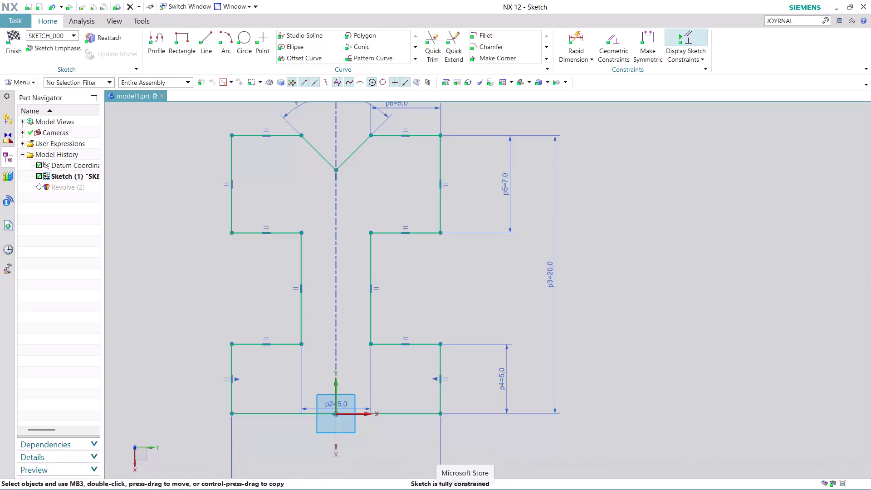
Finish the profile sketch and orbit the revolved grooved wheel to inspect its shape.
click(12, 52)
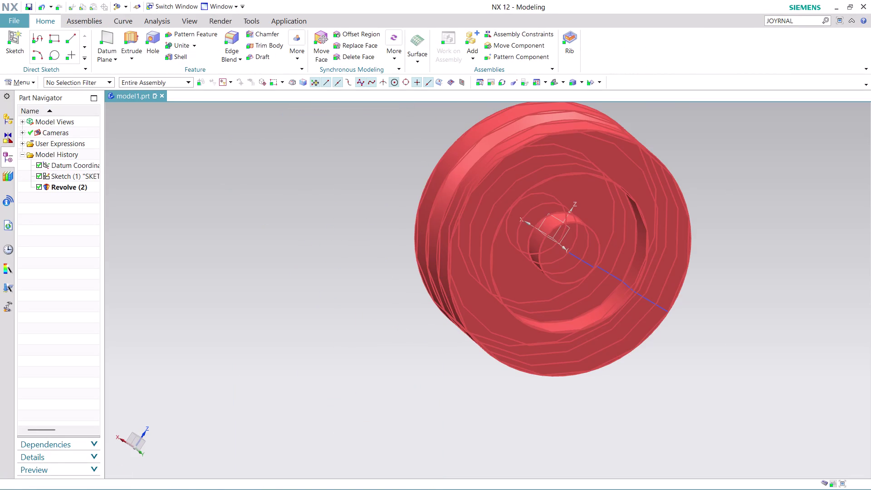
middle_drag(520, 408, 494, 383)
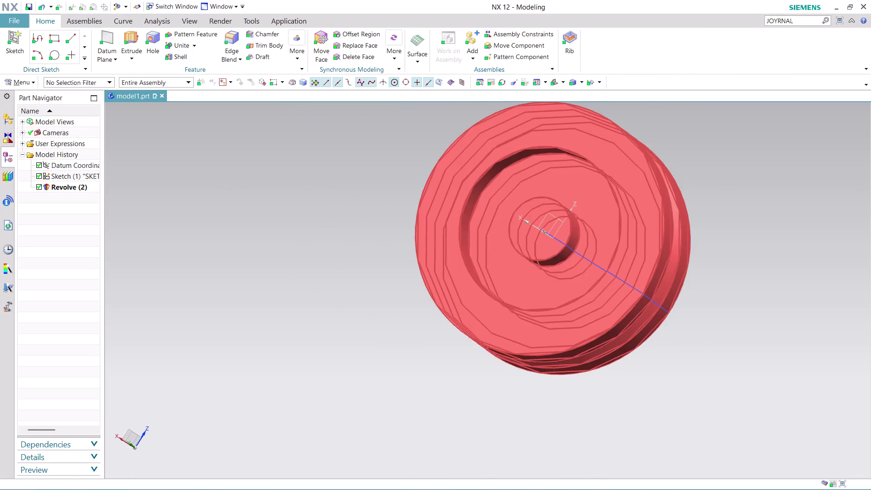
scroll(up, 3)
scroll(down, 3)
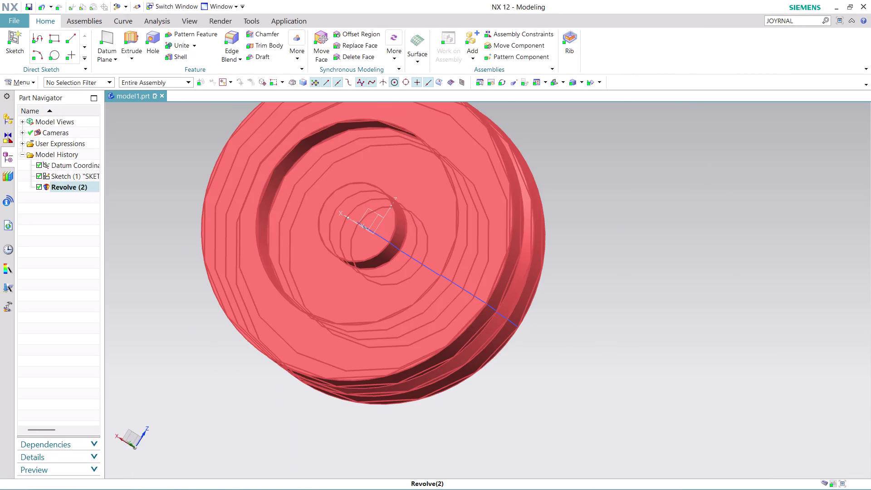
click(154, 22)
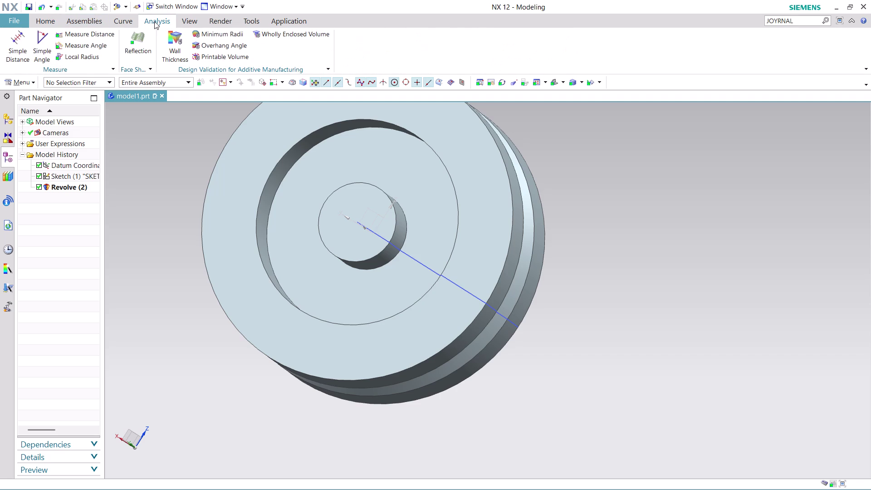
Measure 13 mm from the wheel centre to the inner ring edge, then orbit the wheel.
click(108, 35)
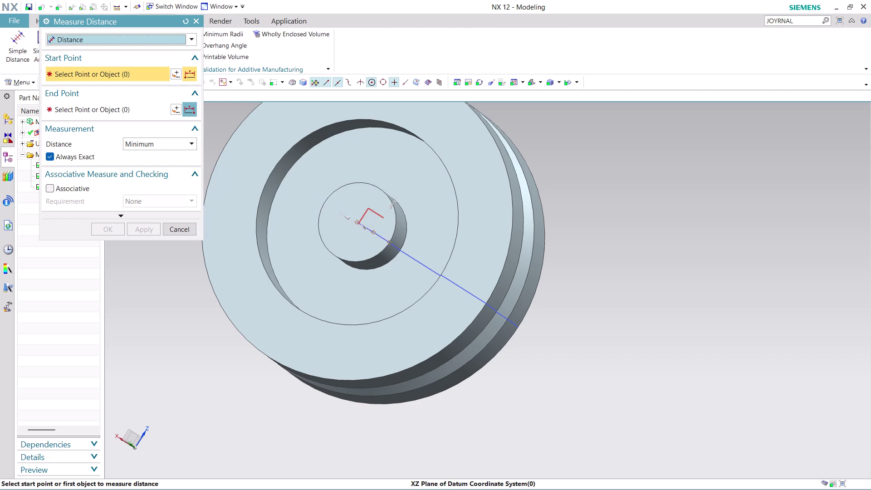
click(287, 299)
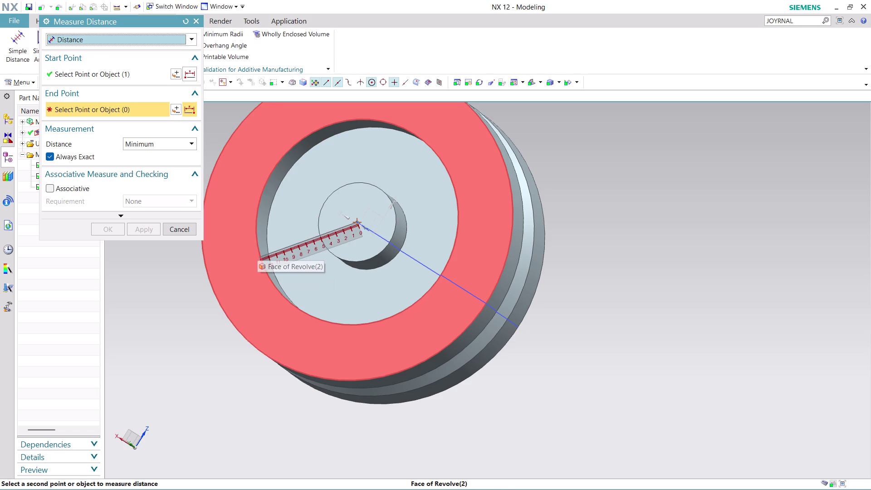
click(257, 242)
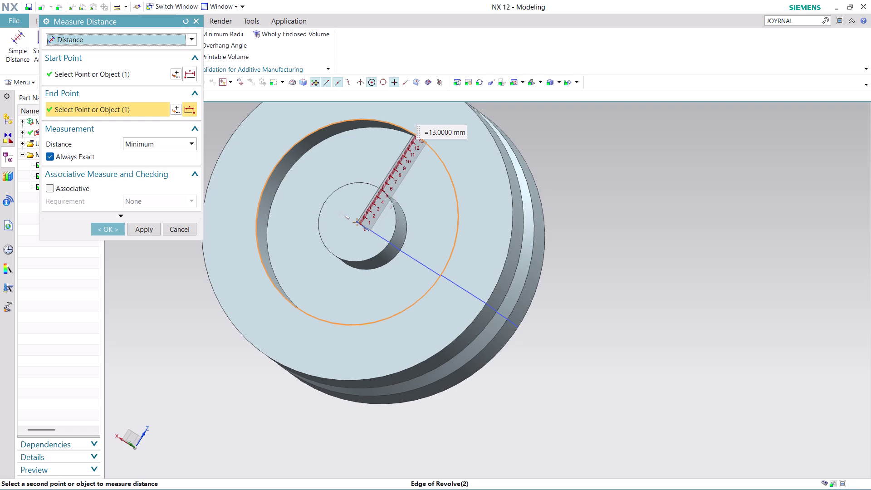
click(110, 232)
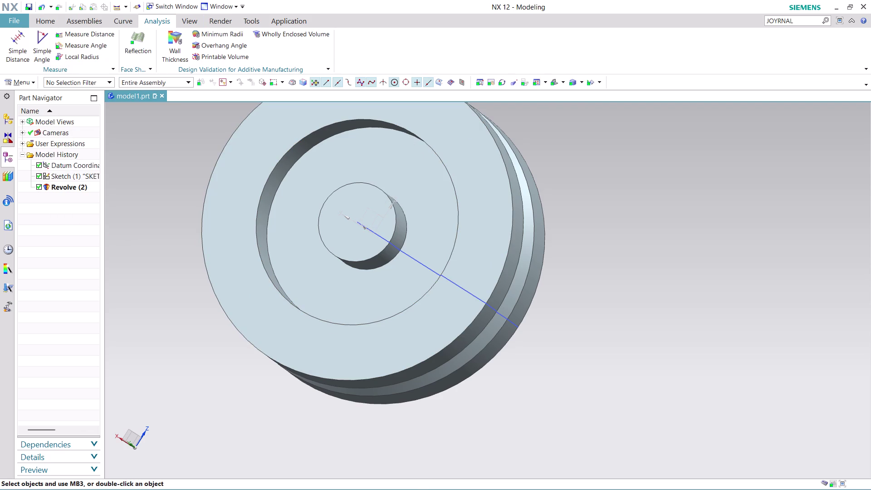
scroll(down, 3)
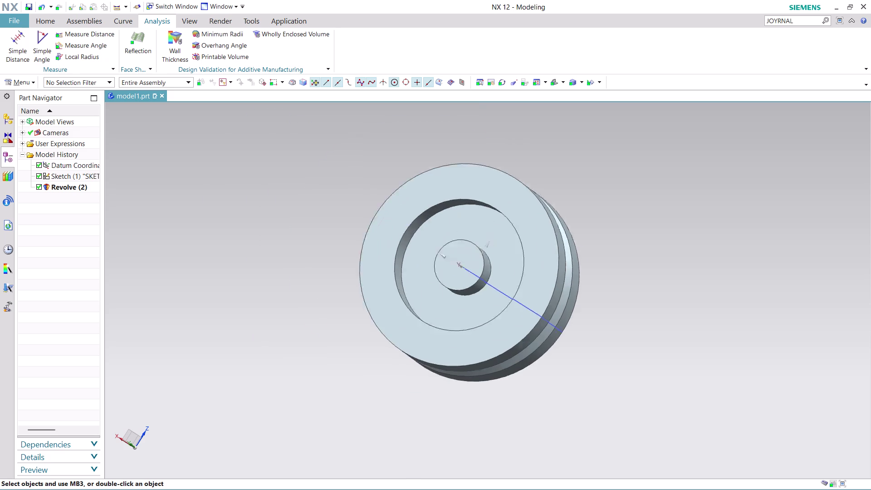
scroll(down, 3)
middle_drag(635, 333, 561, 284)
middle_drag(559, 282, 537, 266)
scroll(up, 3)
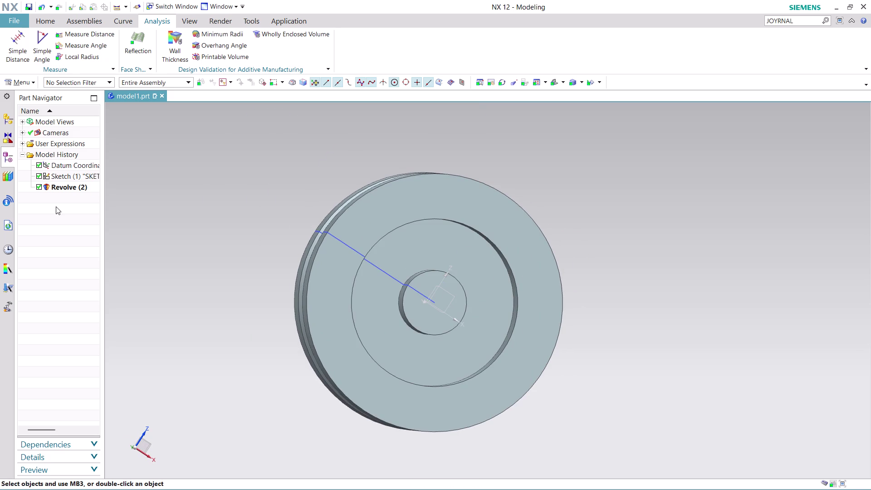
click(44, 15)
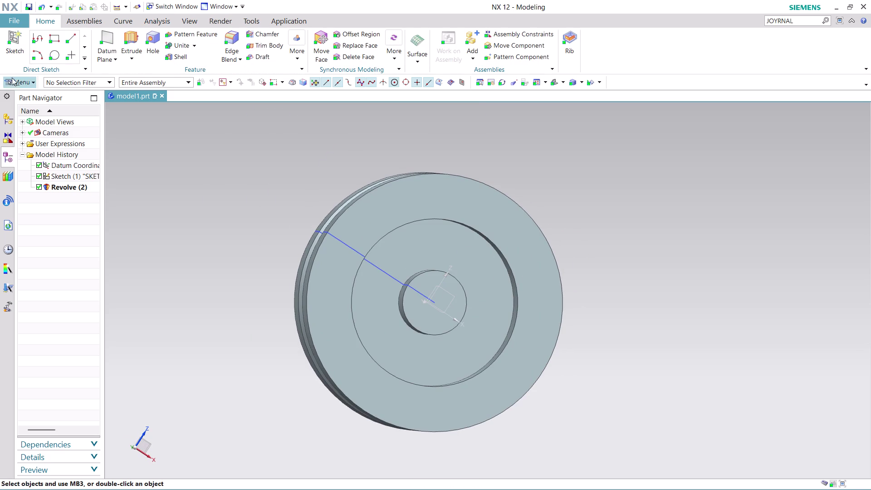
Create a sketch on the YC plane with a horizontal reference and origin at 0,0,0.
click(22, 81)
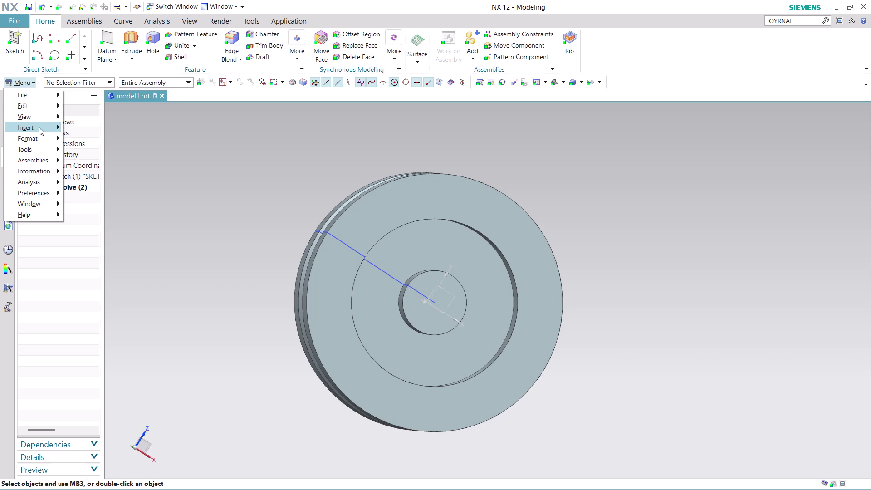
click(107, 142)
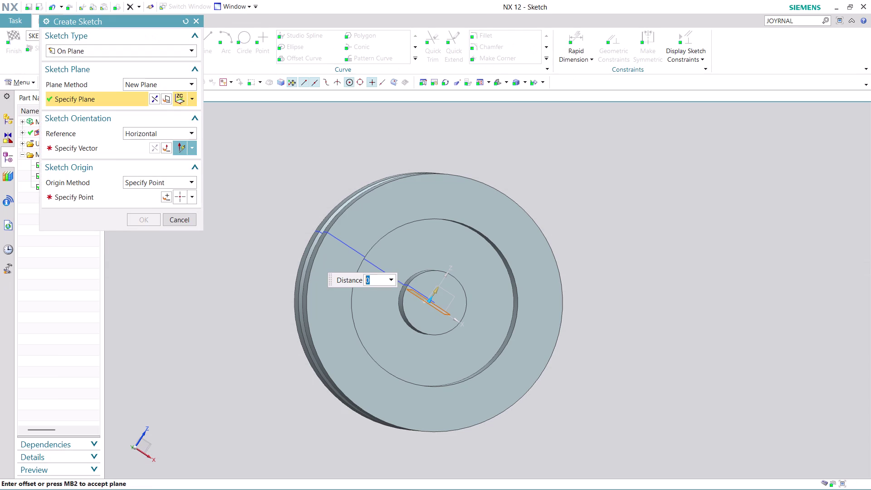
click(191, 98)
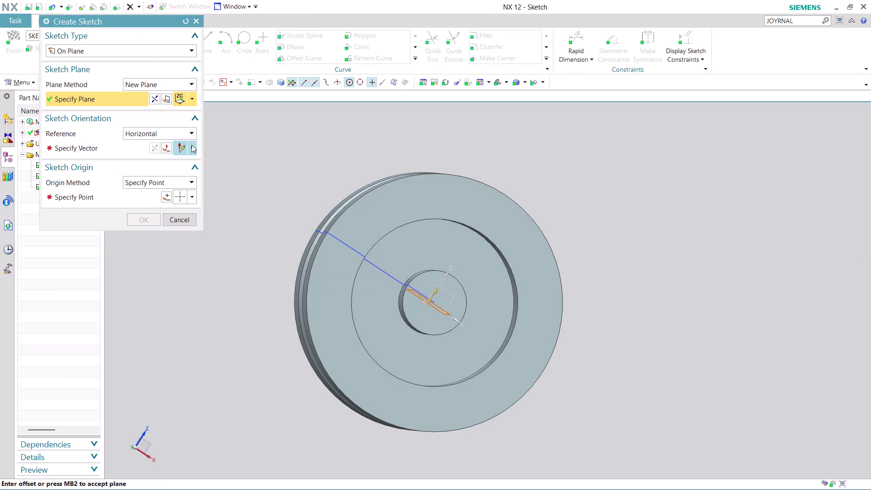
click(192, 98)
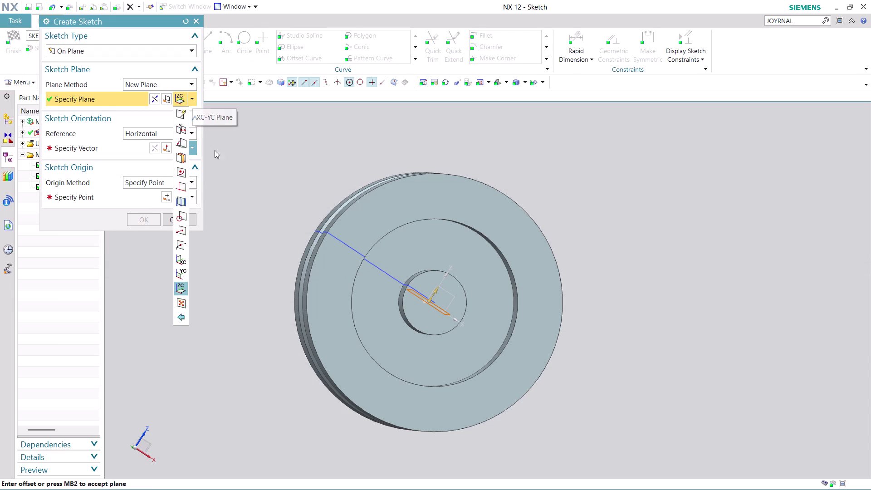
click(176, 275)
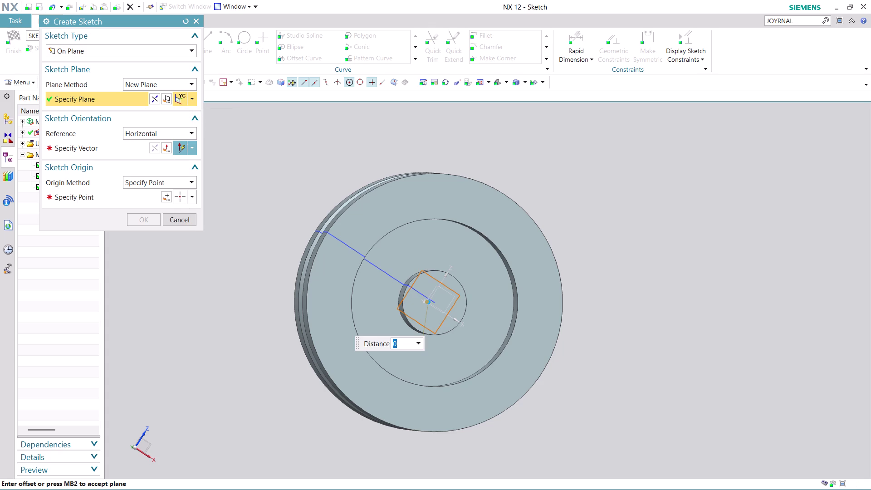
click(124, 153)
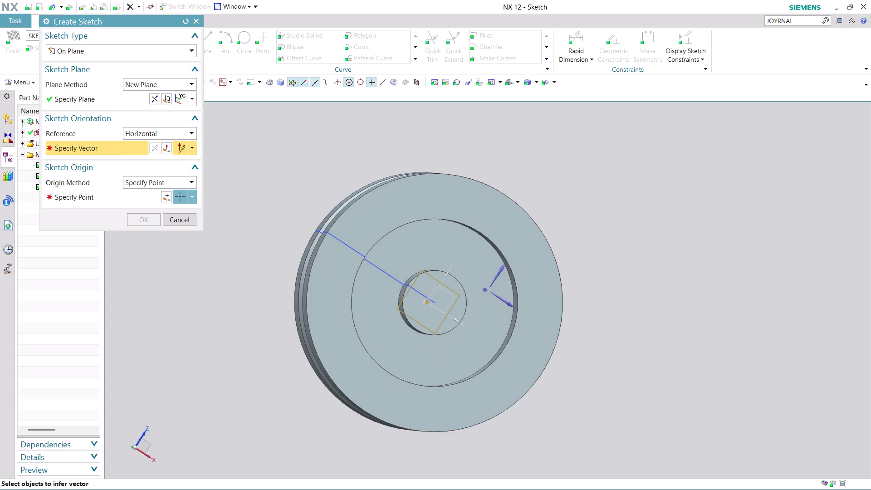
click(507, 303)
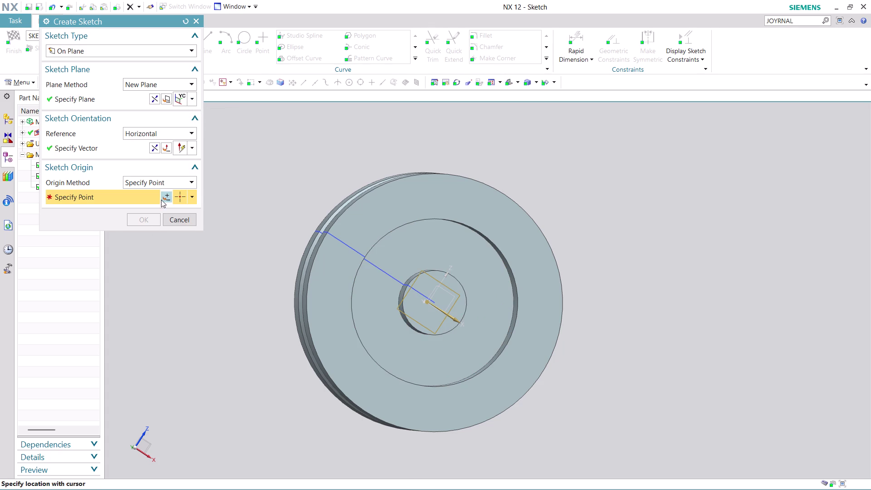
click(166, 194)
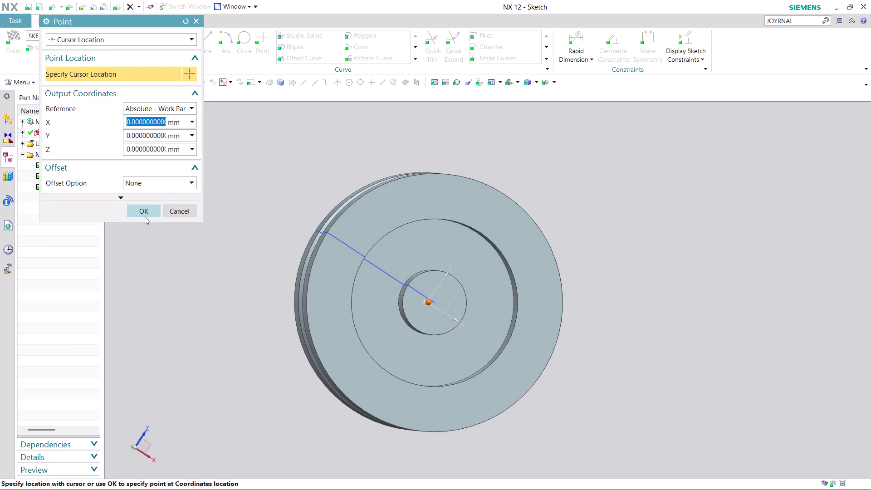
click(143, 212)
click(145, 218)
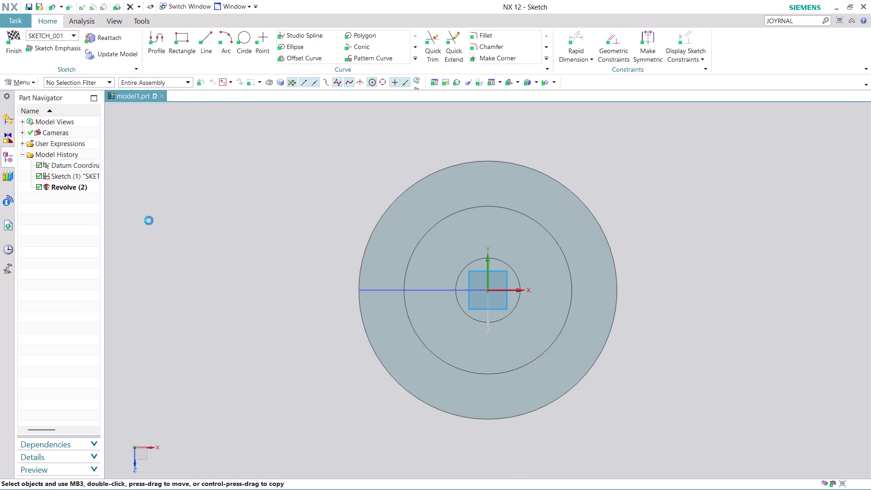
Draw a 6.25 mm diameter circle centred on the sketch origin and finish the sketch.
scroll(up, 3)
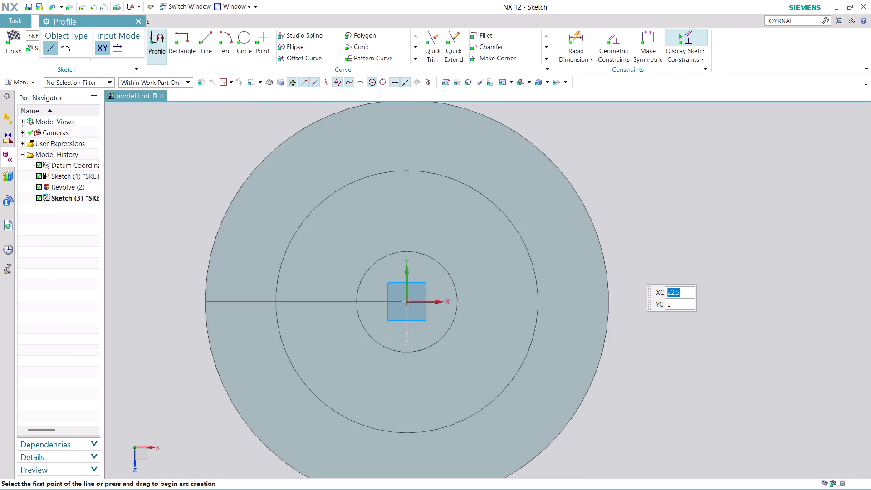
click(247, 34)
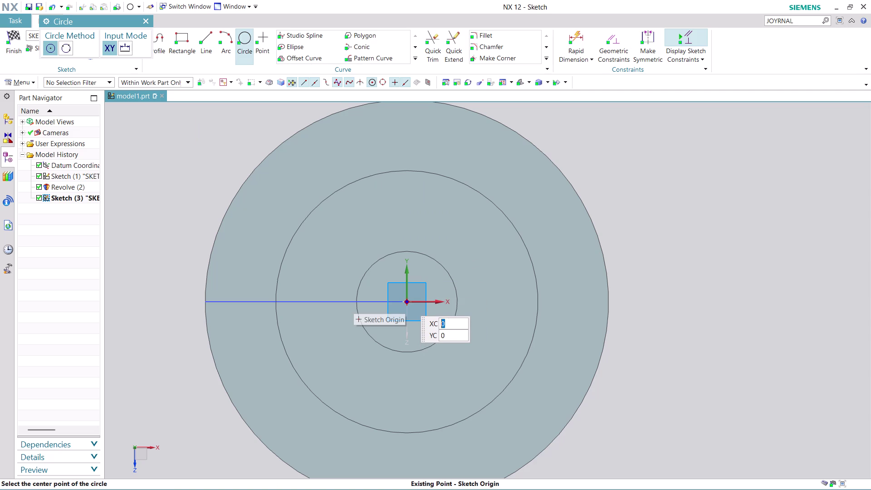
click(406, 300)
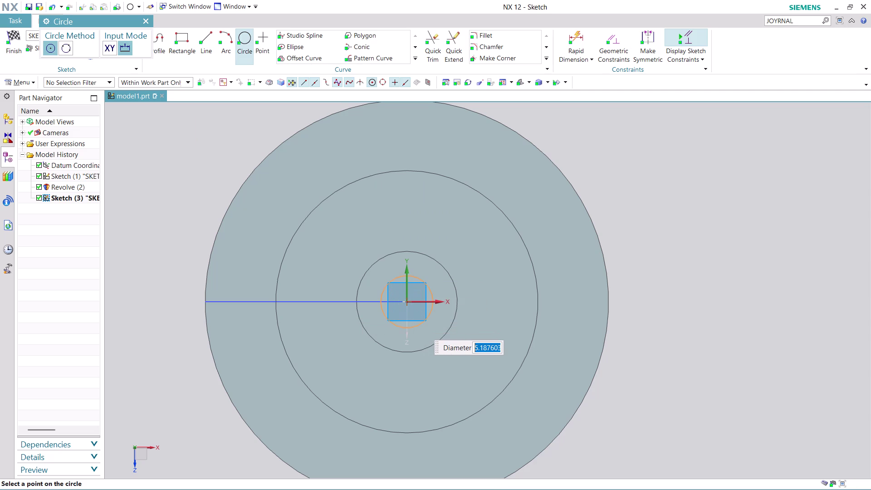
key(6)
text(.25)
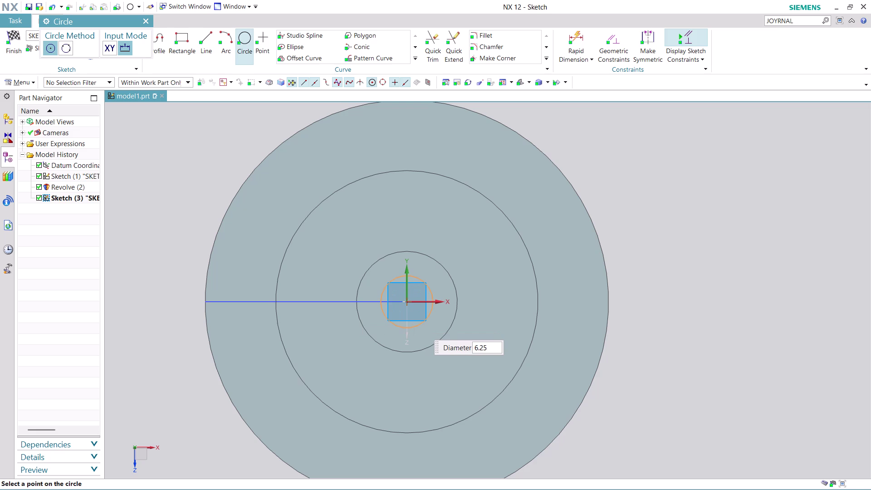
key(Return)
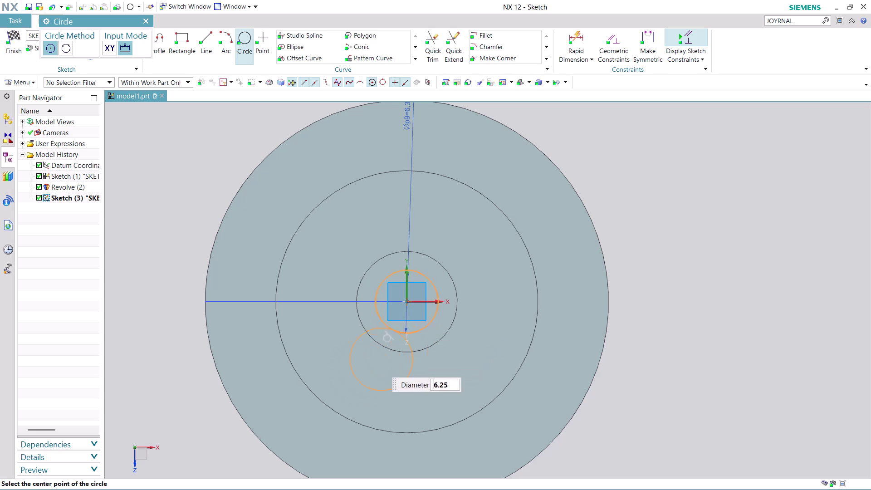
click(10, 55)
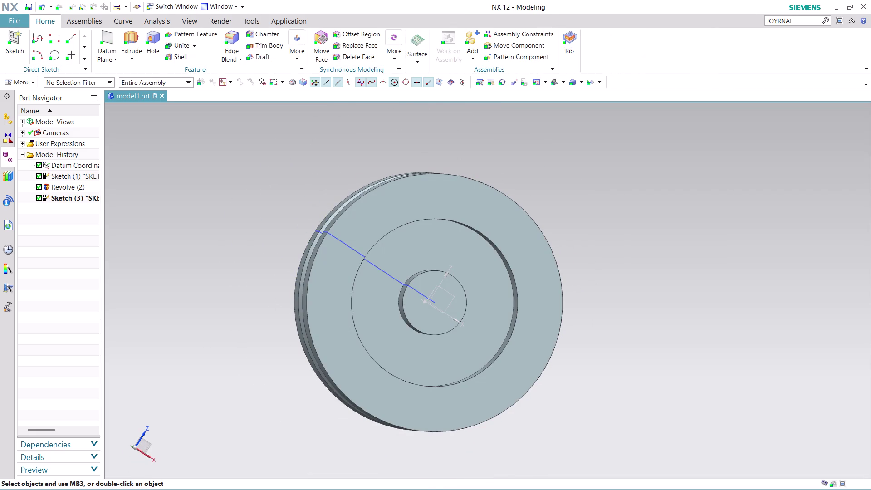
Hide the Revolve body, leaving only the profile sketch and centre circle visible.
middle_drag(305, 442, 397, 371)
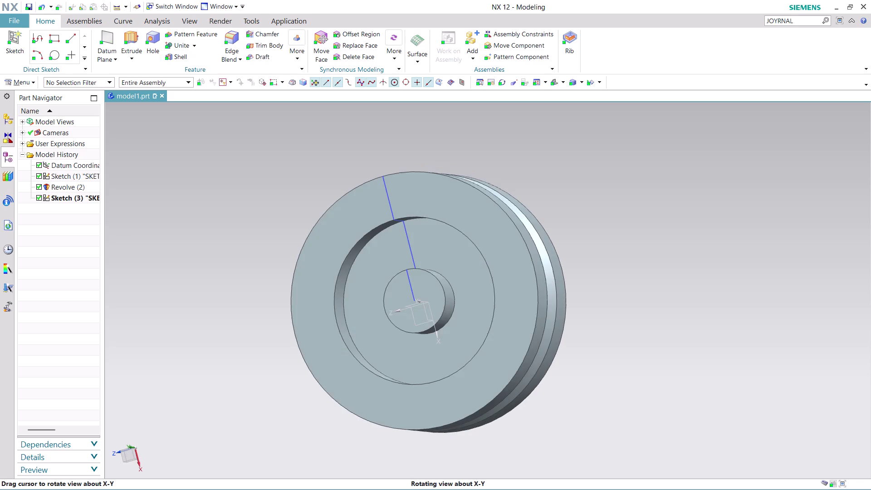
middle_drag(398, 371, 395, 383)
scroll(up, 3)
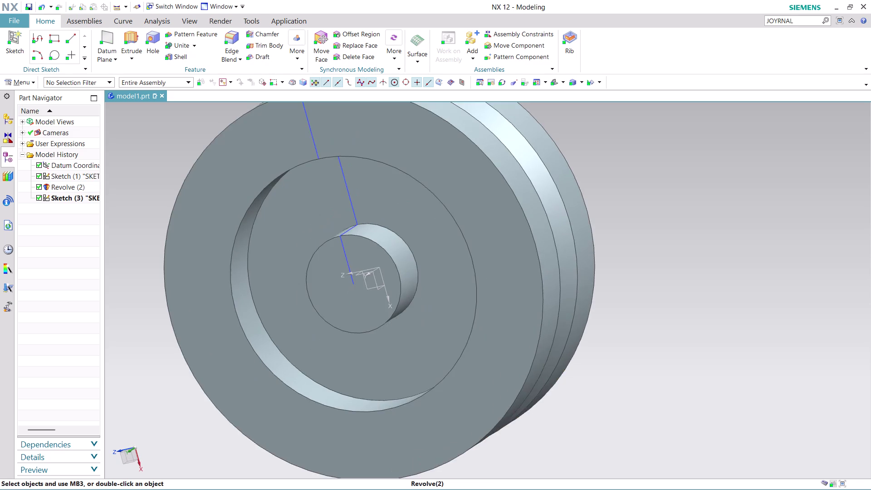
scroll(down, 3)
right_click(462, 279)
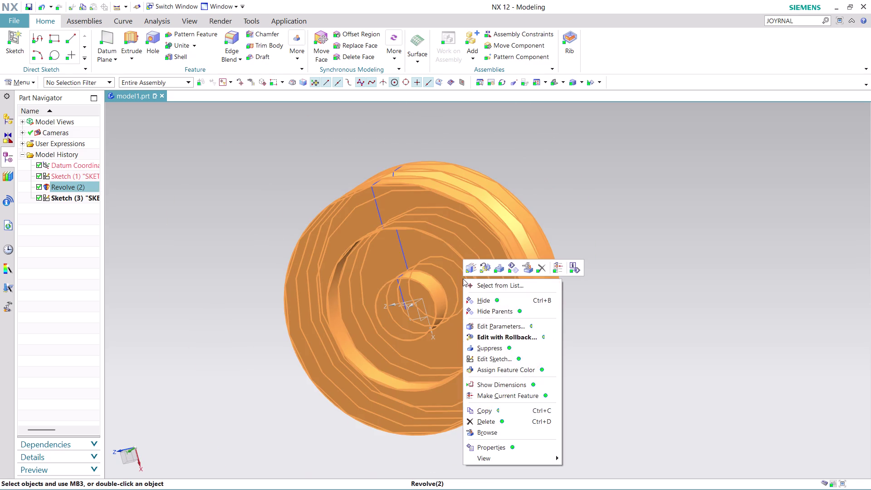
click(485, 299)
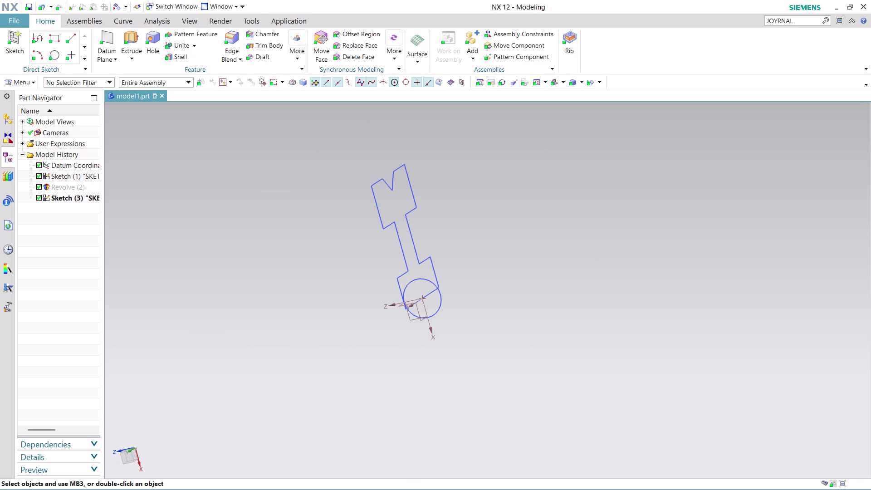
scroll(up, 3)
scroll(up, 3)
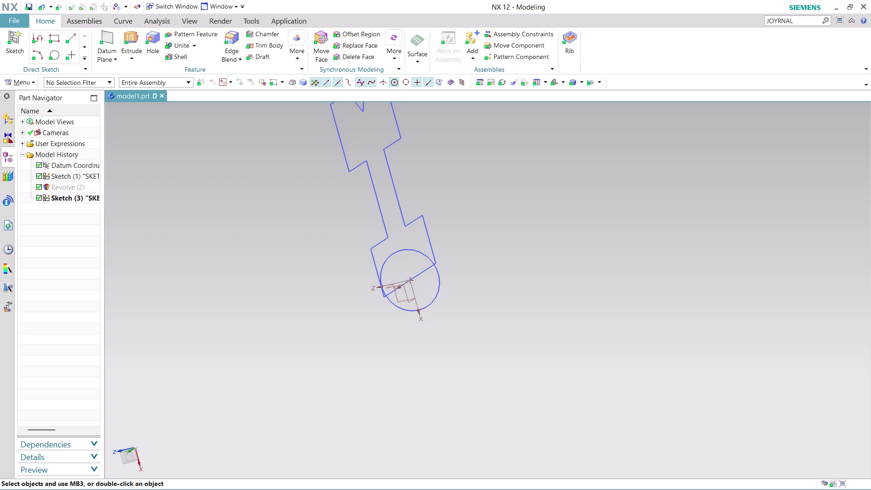
click(132, 39)
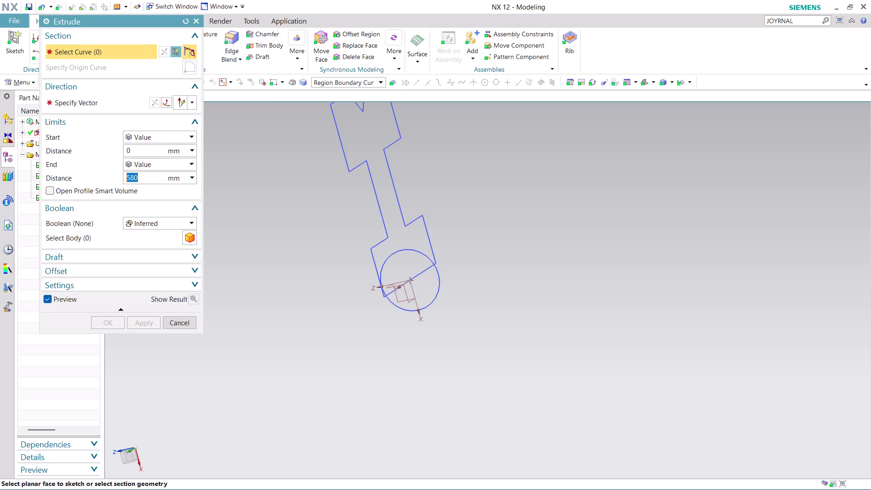
Extrude the centre circle symmetrically by 20 mm with Boolean Subtract.
click(190, 160)
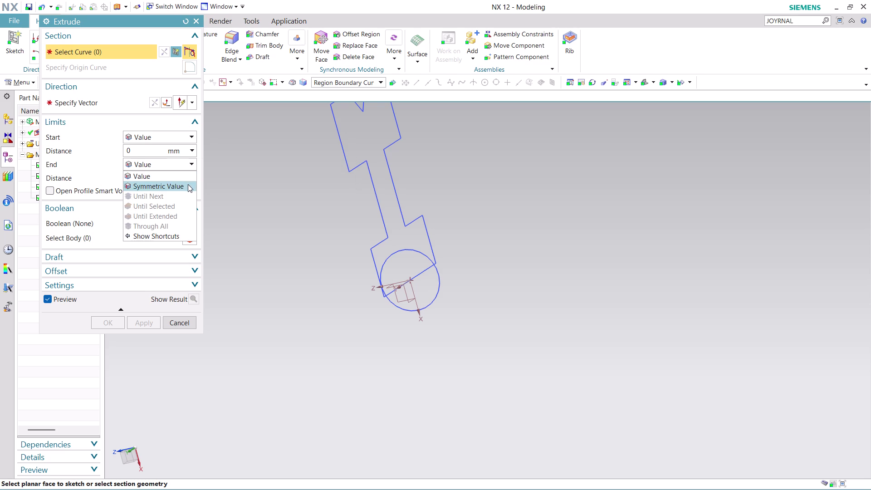
click(188, 184)
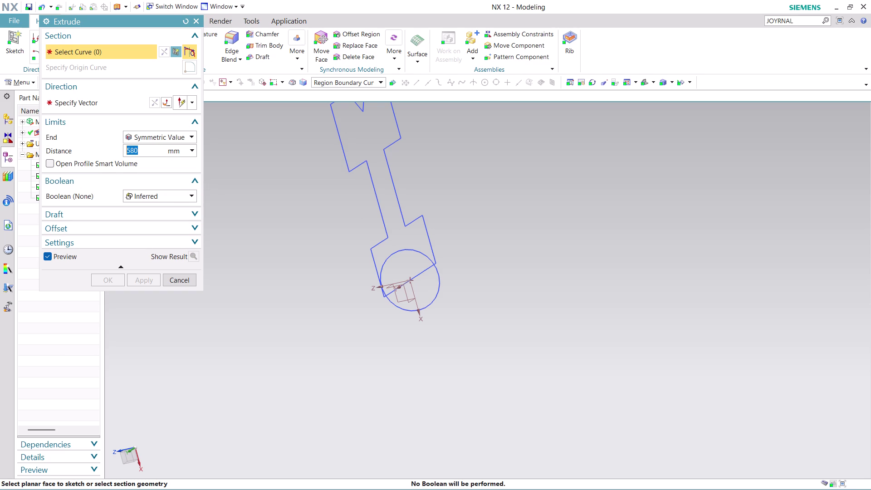
click(422, 284)
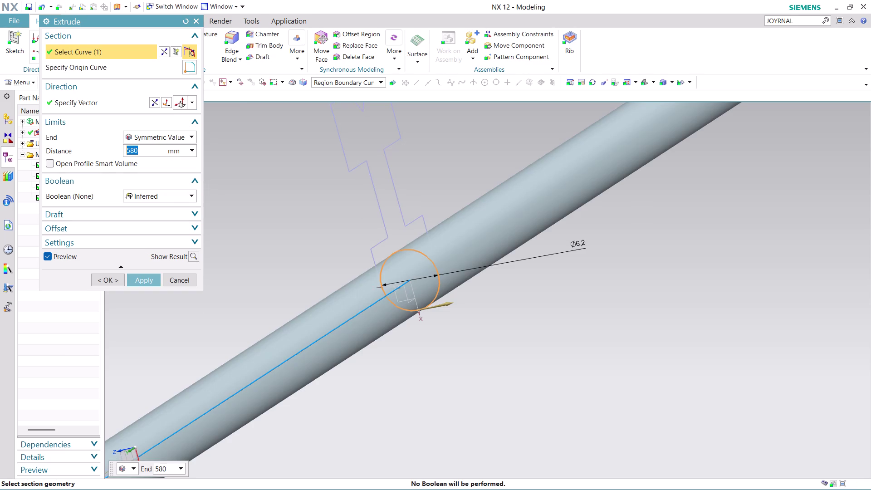
click(190, 152)
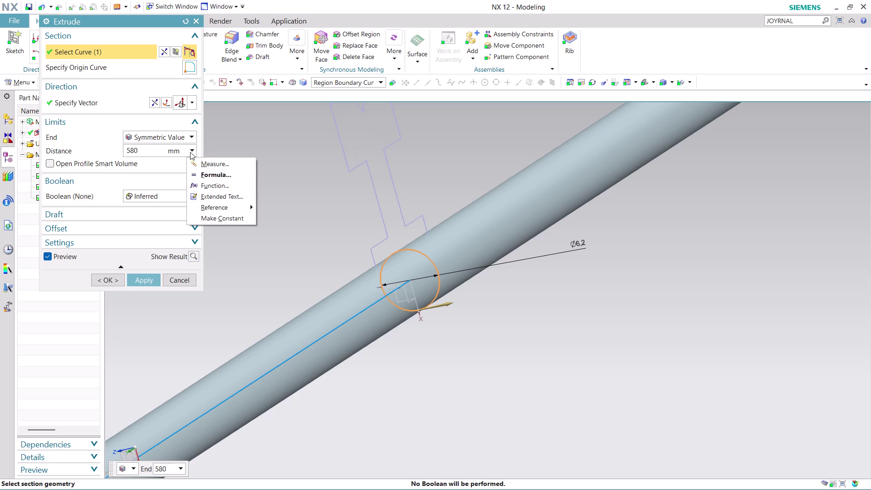
double_click(157, 149)
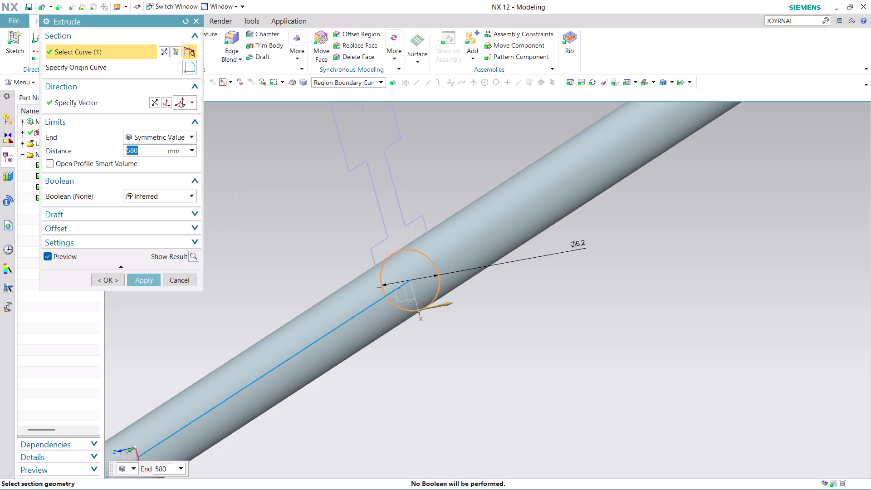
text(20)
click(193, 193)
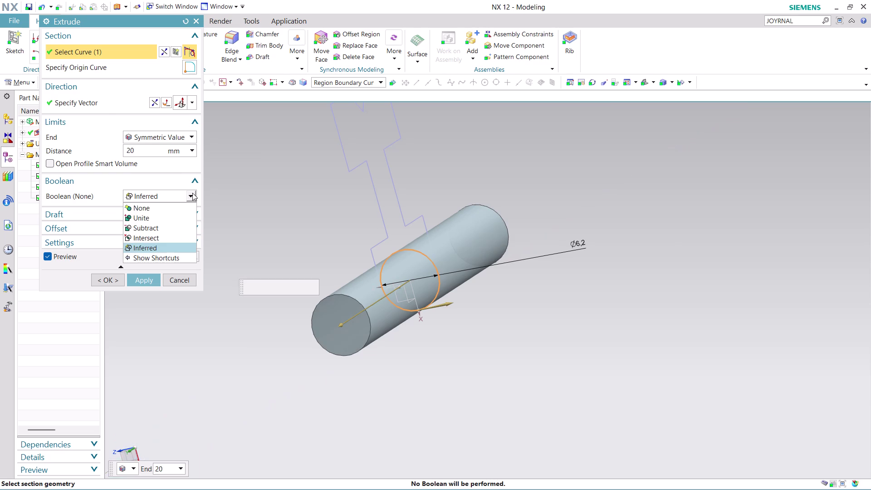
click(160, 228)
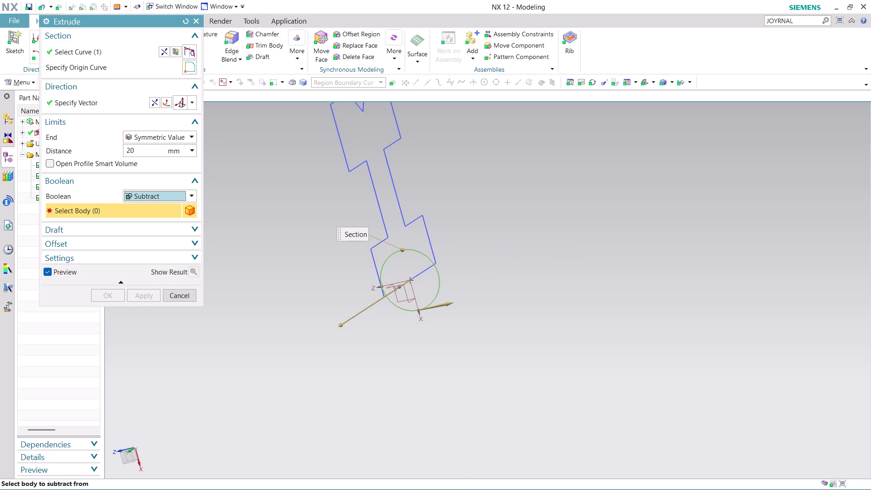
Show the Revolve body again, select it as the body to cut, and apply.
drag(119, 22, 655, 97)
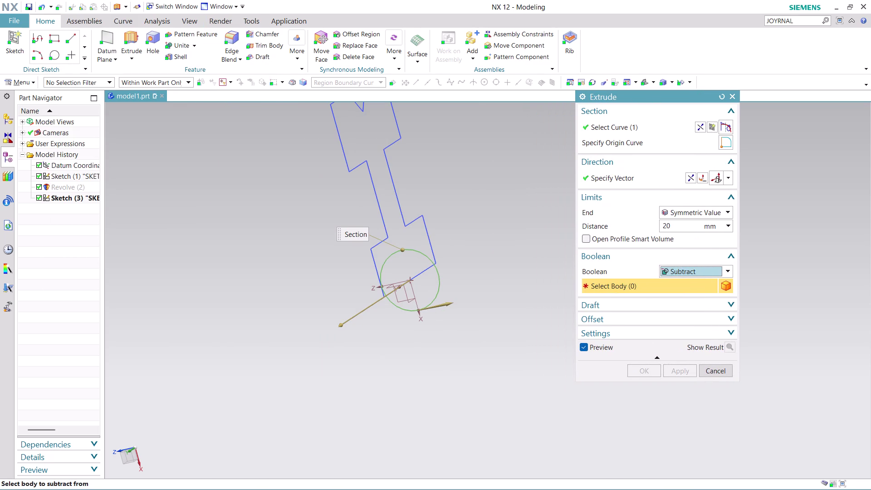
right_click(64, 185)
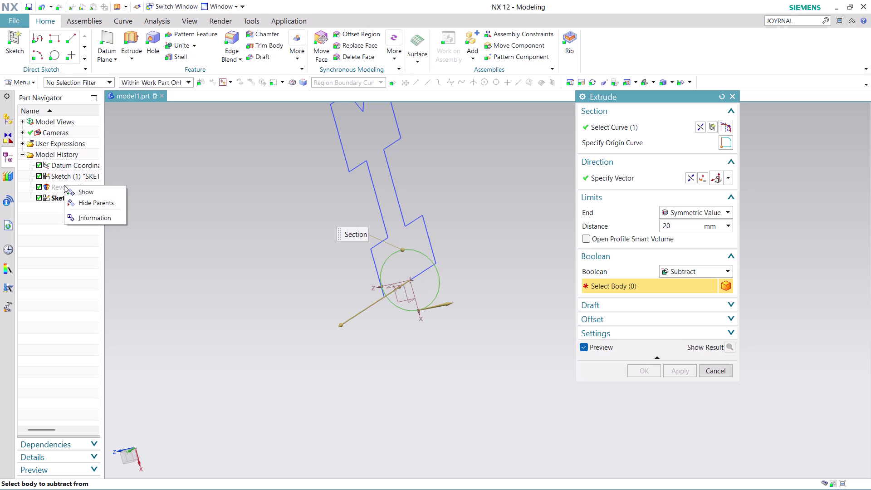
click(76, 190)
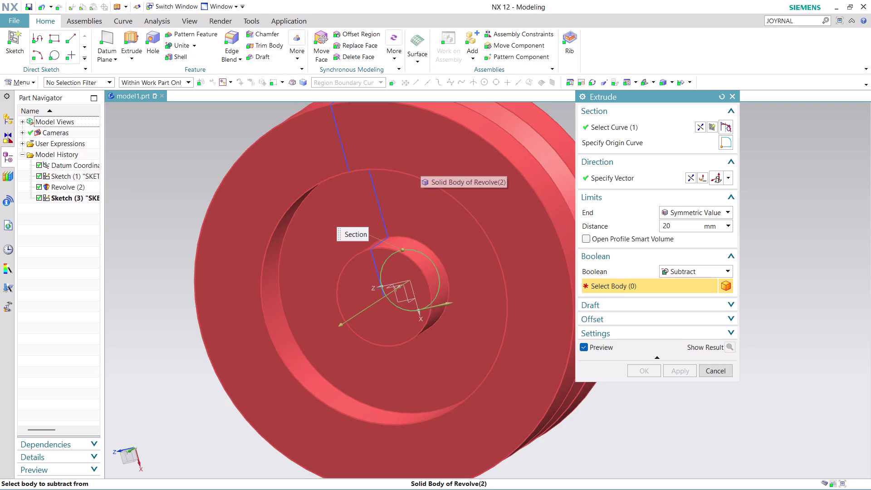
click(420, 164)
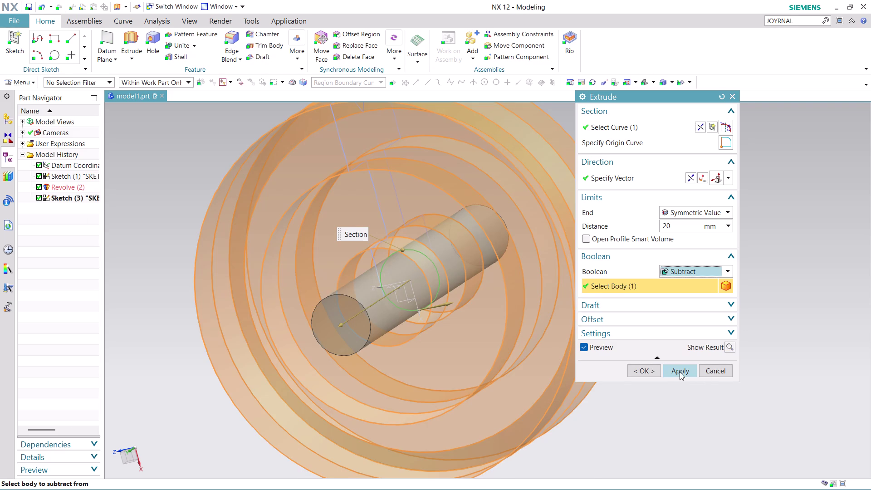
click(679, 372)
click(719, 367)
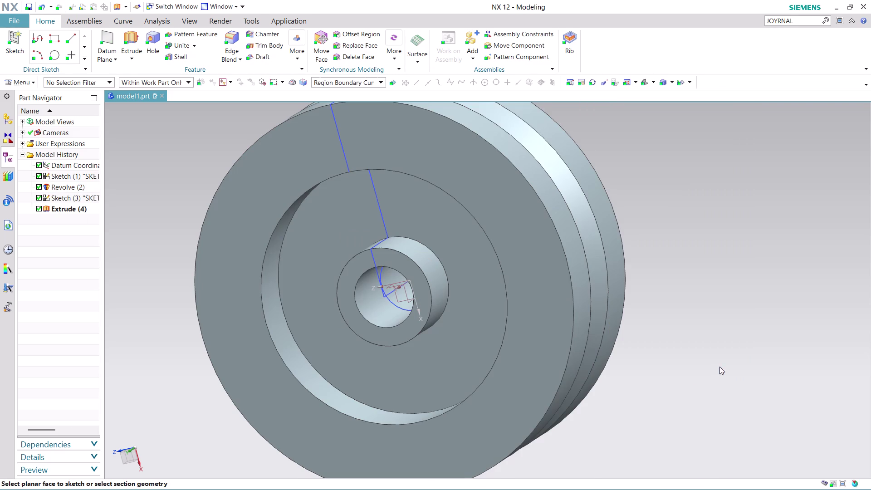
Hide both the pulley profile sketch and the bore circle sketch.
middle_drag(695, 372, 561, 335)
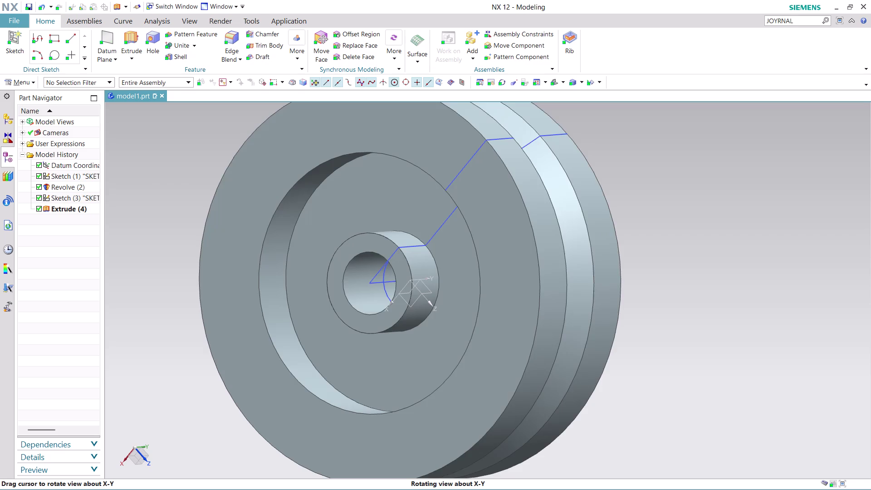
middle_drag(560, 335, 591, 331)
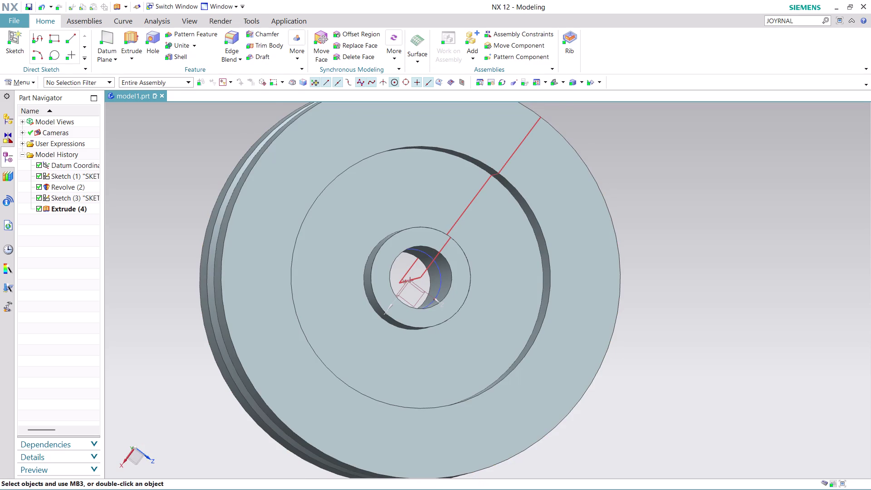
right_click(427, 267)
click(463, 54)
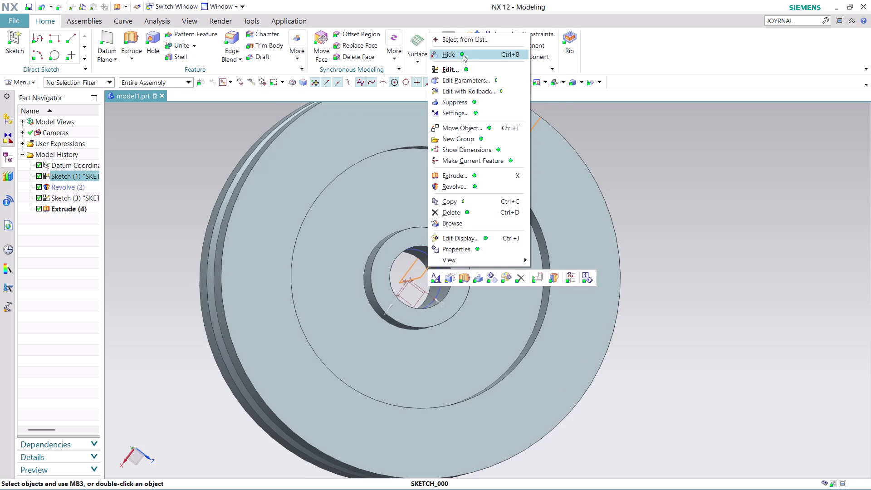
right_click(437, 262)
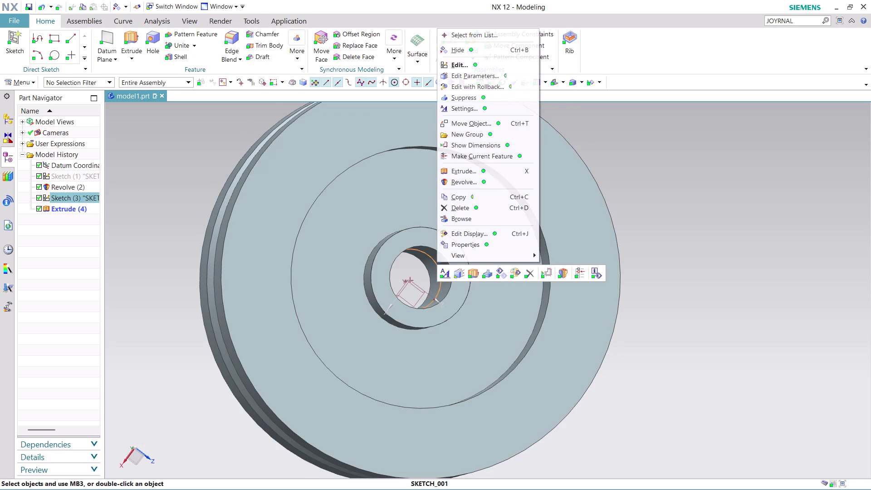
click(487, 48)
Orbit the bored pulley, then search the Command Finder for journal commands.
scroll(down, 3)
middle_drag(606, 297, 597, 297)
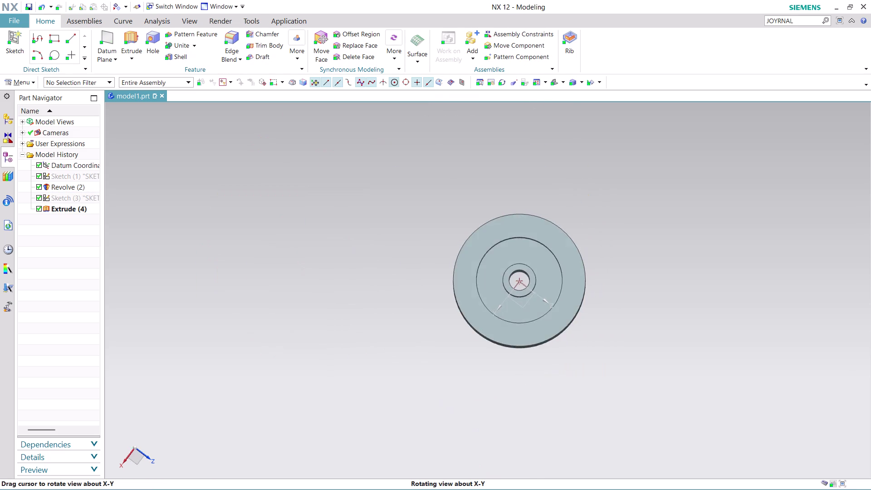
middle_drag(597, 297, 534, 367)
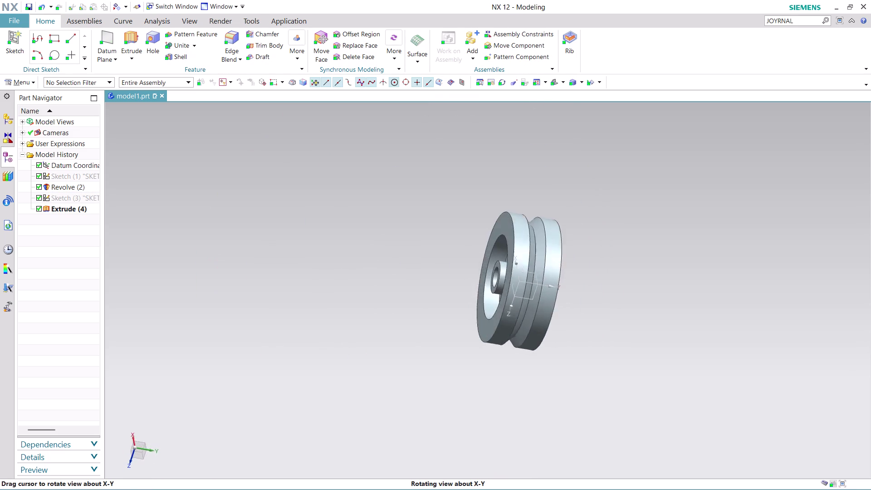
middle_drag(535, 367, 301, 368)
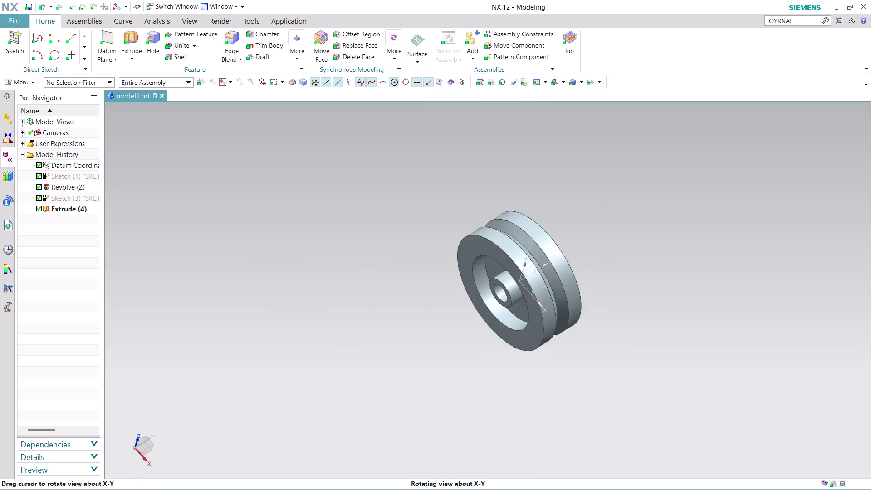
middle_drag(301, 368, 522, 350)
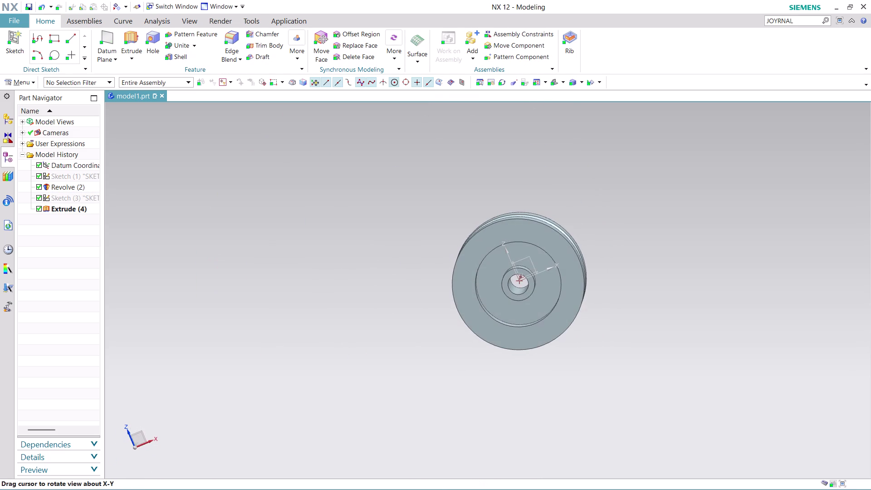
click(797, 19)
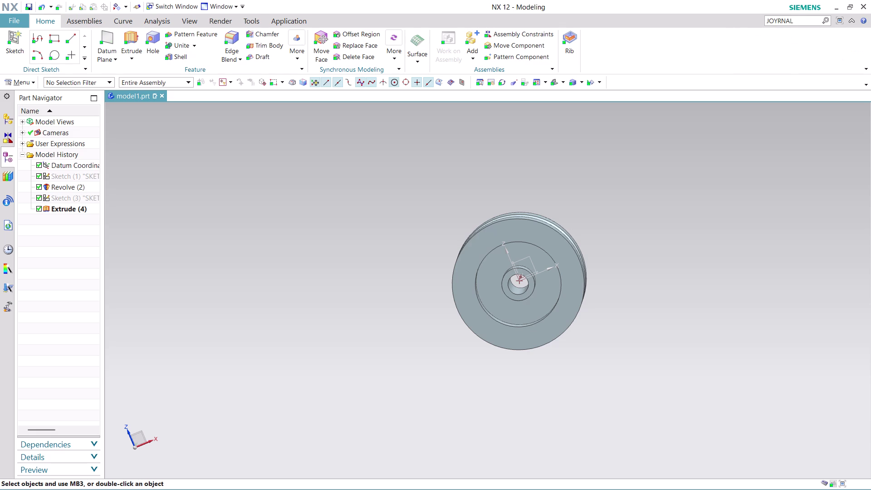
key(Return)
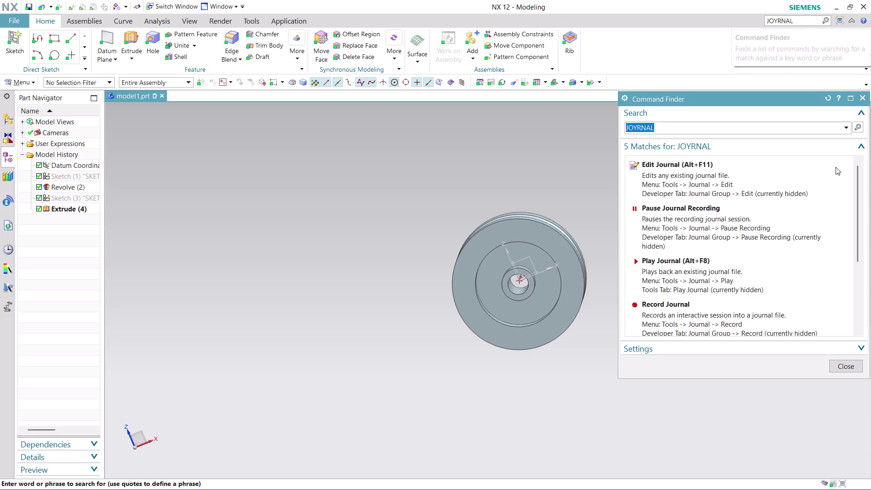
Choose Stop Journal Recording from the search results and close the Command Finder.
scroll(down, 3)
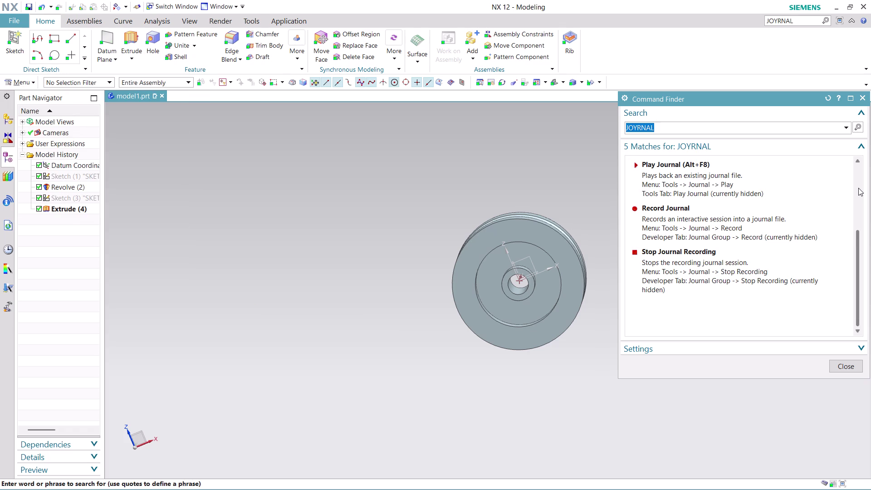
scroll(up, 3)
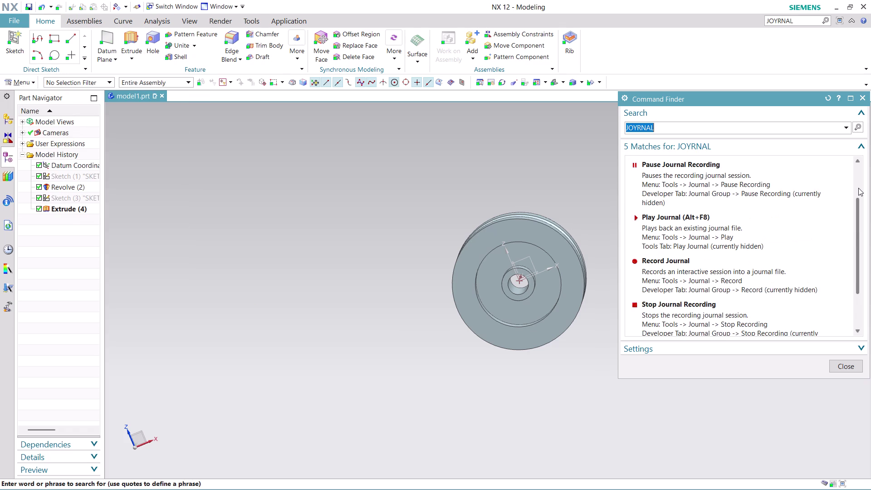
scroll(down, 3)
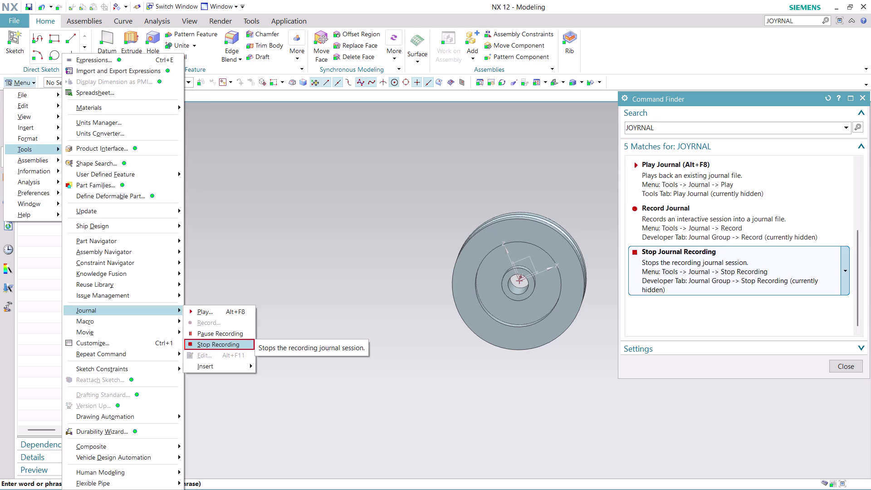
click(772, 263)
click(771, 262)
click(771, 262)
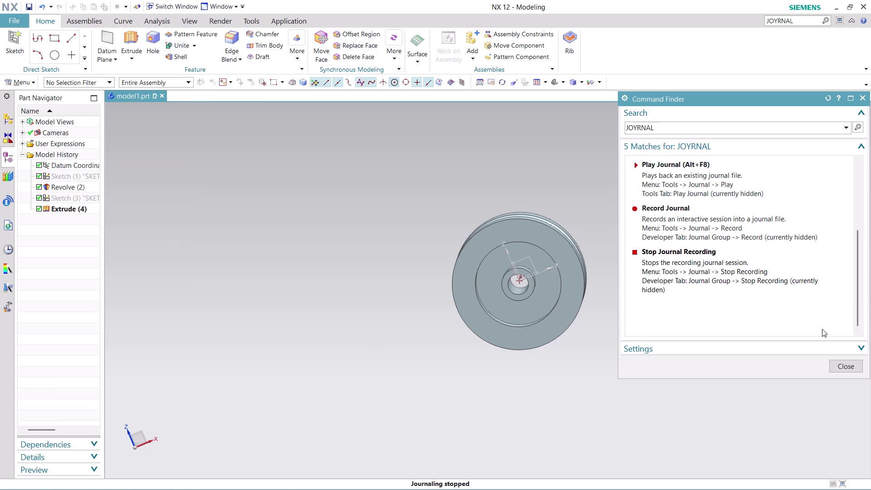
click(841, 370)
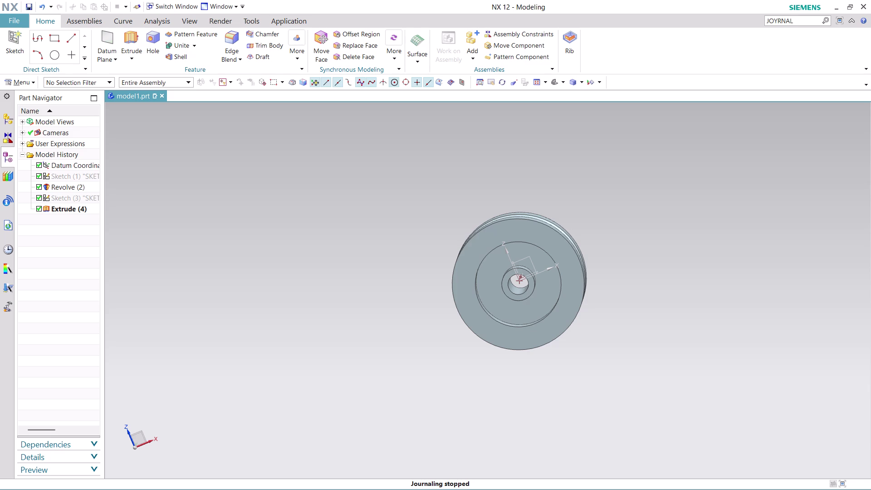
key(ctrl+s)
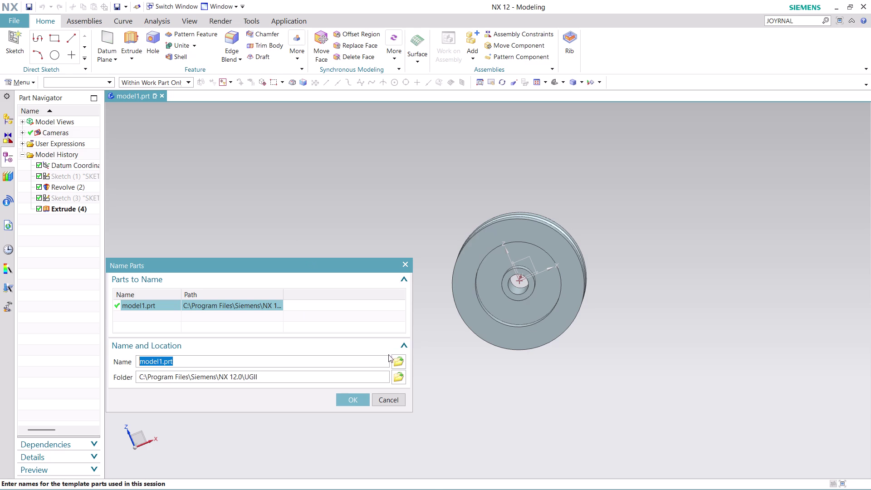
Browse to the nx-cad drawing files folder on the Desktop.
click(397, 359)
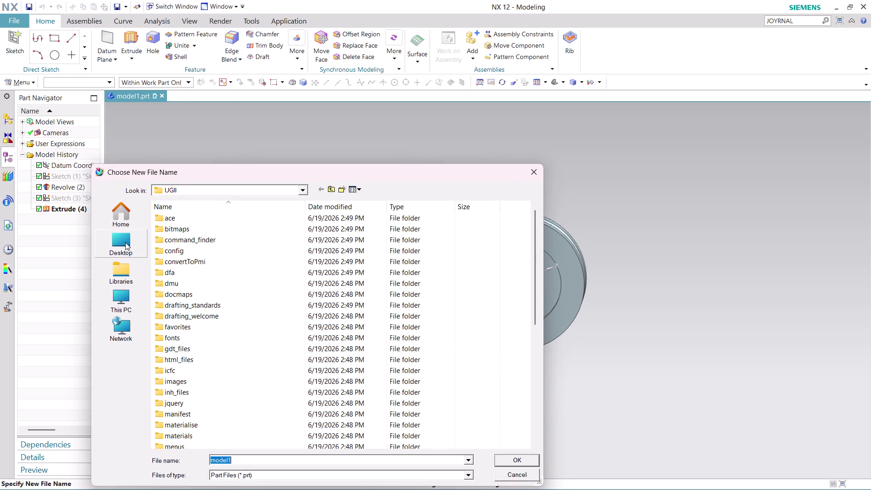
click(126, 242)
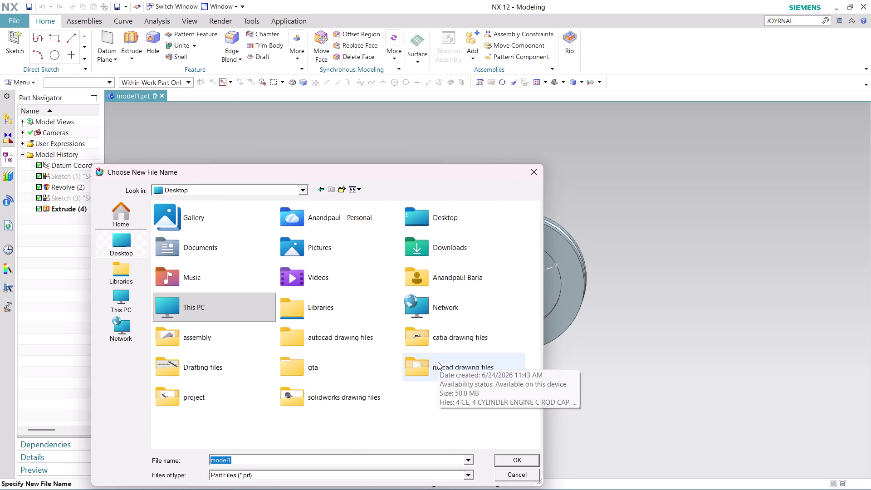
double_click(438, 362)
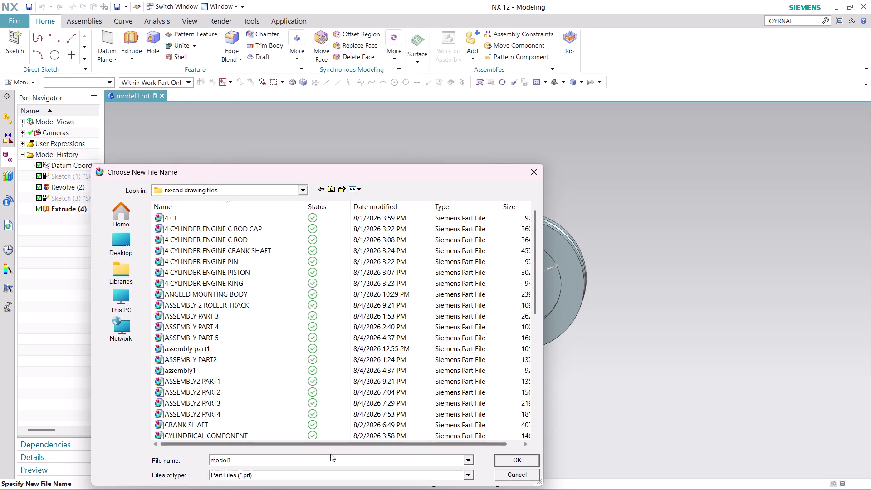
click(329, 458)
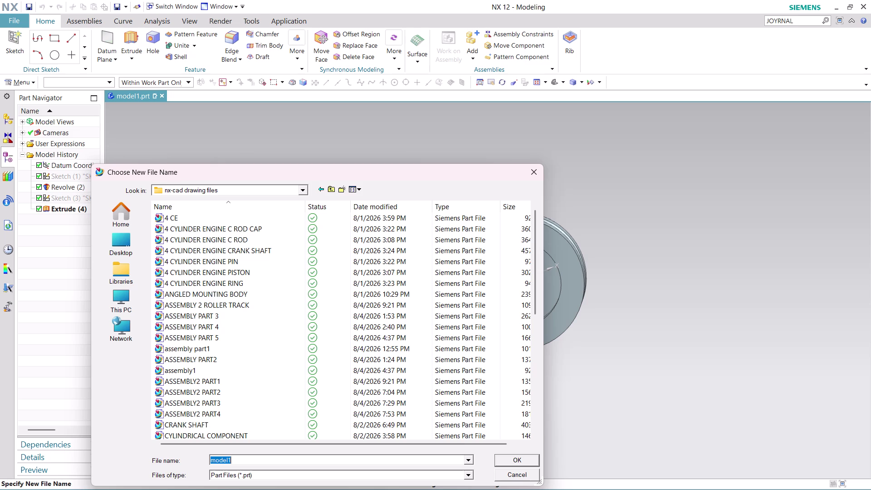
Name the part ASSEMBLY3 PART1 and confirm the save.
text(AS)
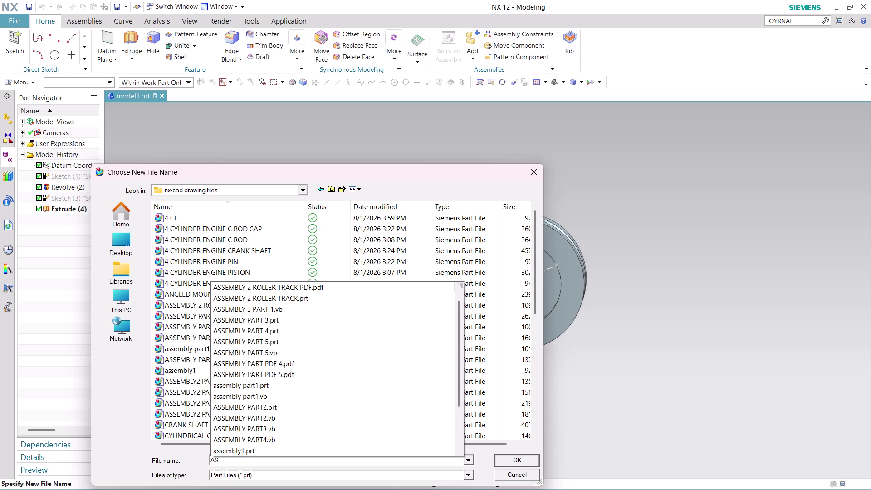
text(SENB)
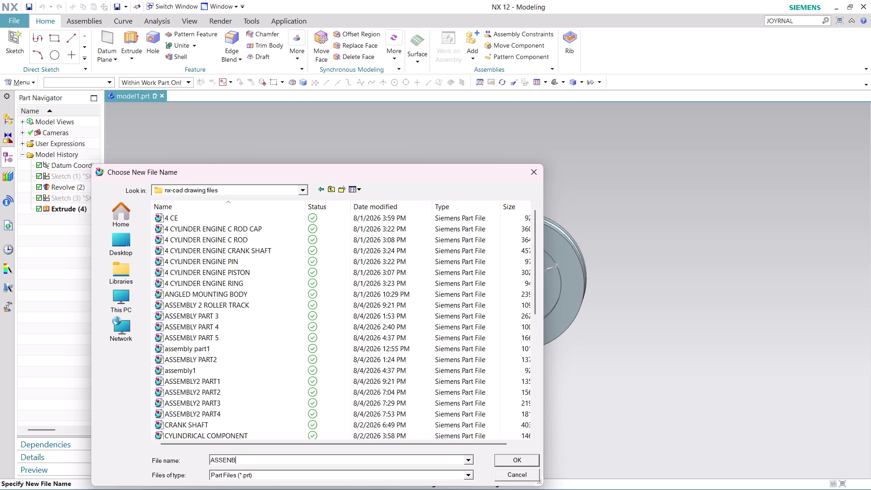
key(BackSpace)
key(BackSpace)
text(M)
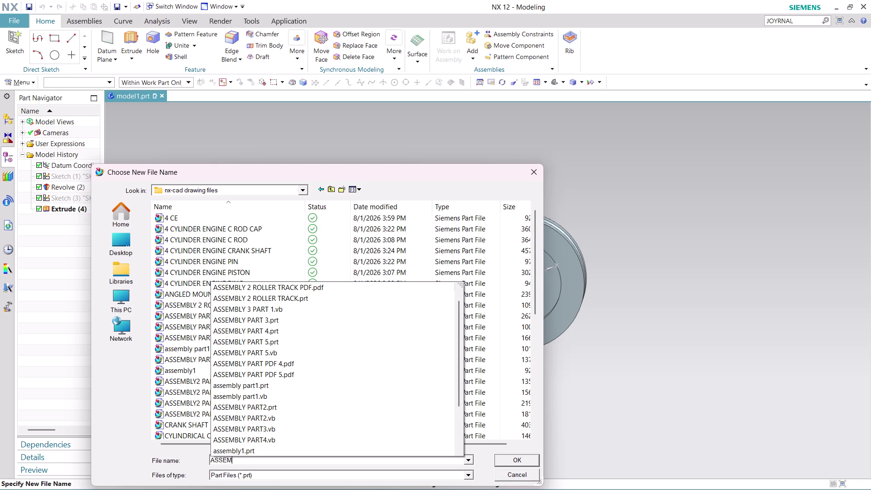
text(BLY)
text(3)
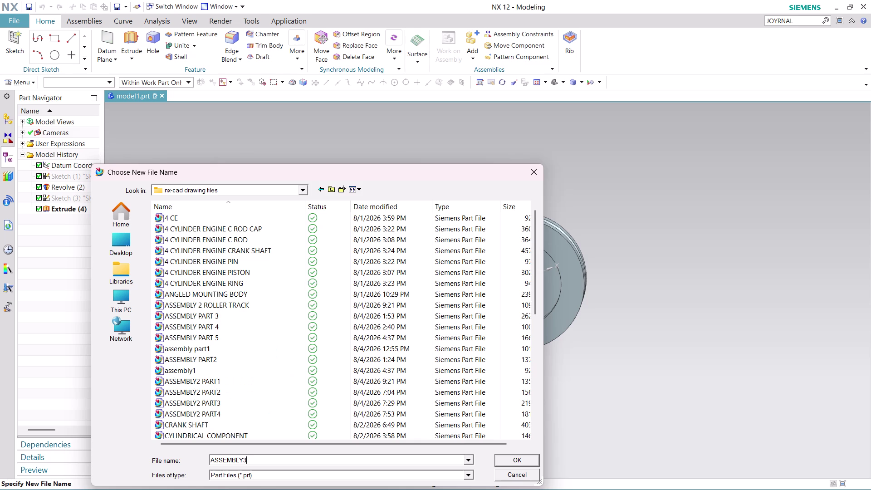
key(space)
text(PAR)
text(T)
key(1)
click(523, 457)
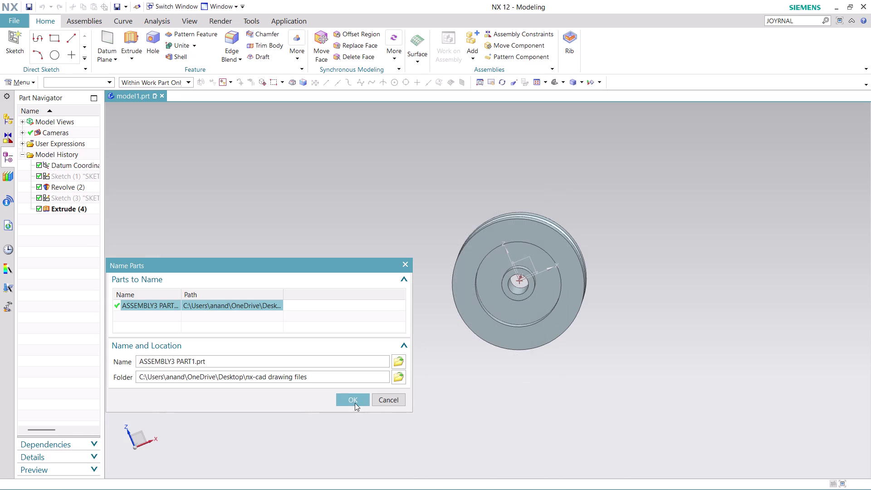
click(354, 401)
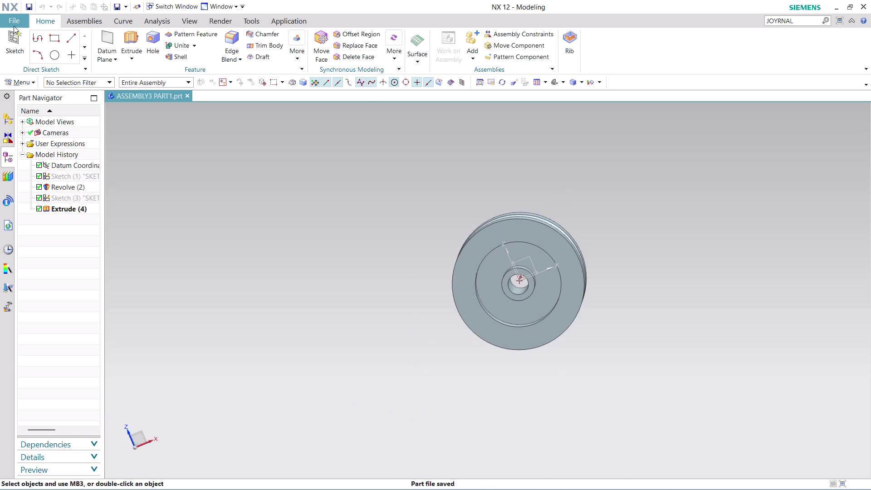
Export the pulley's current display to PDF through File > Export > PDF.
click(13, 21)
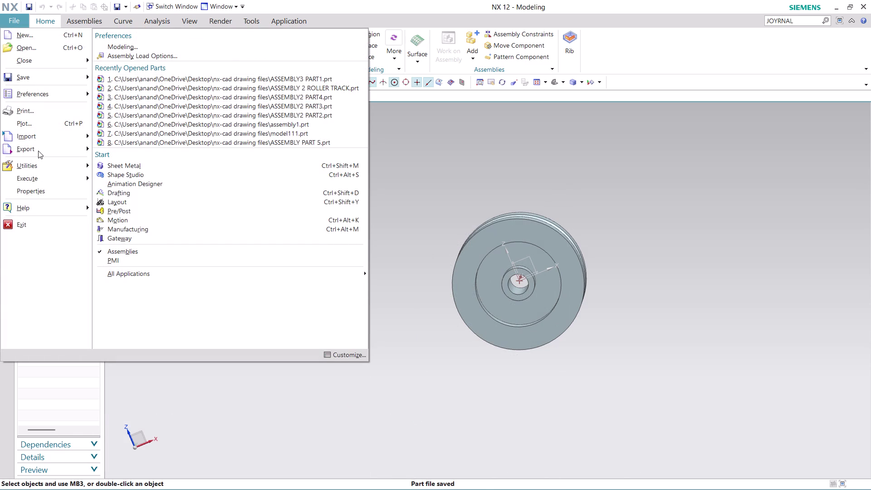
click(201, 142)
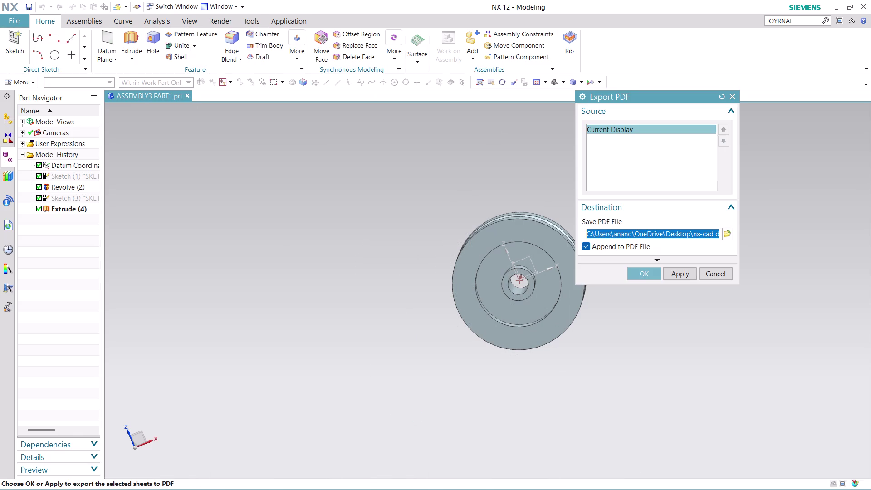
click(646, 270)
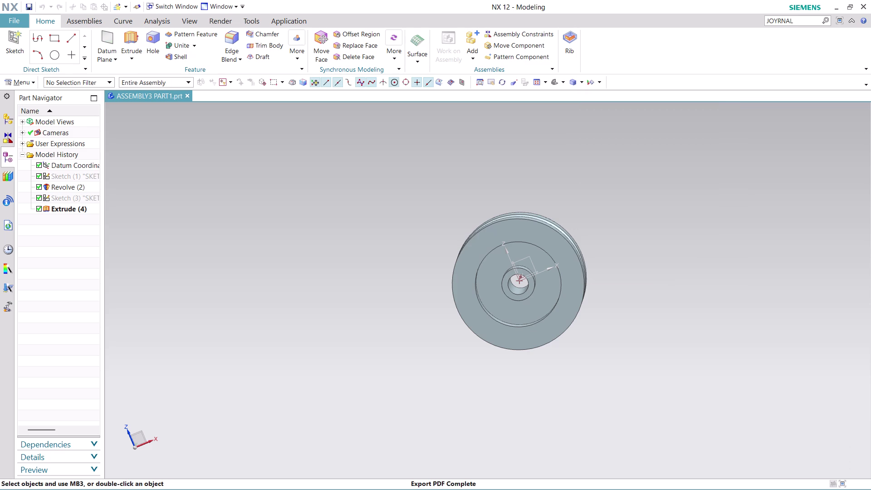